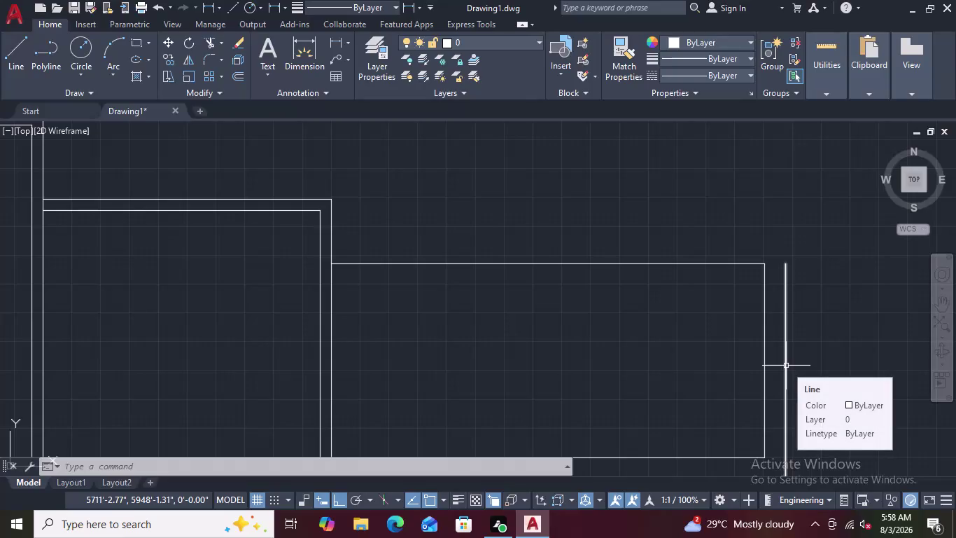
Select the extra vertical line beyond the right outer wall and delete it.
click(787, 365)
scroll(down, 3)
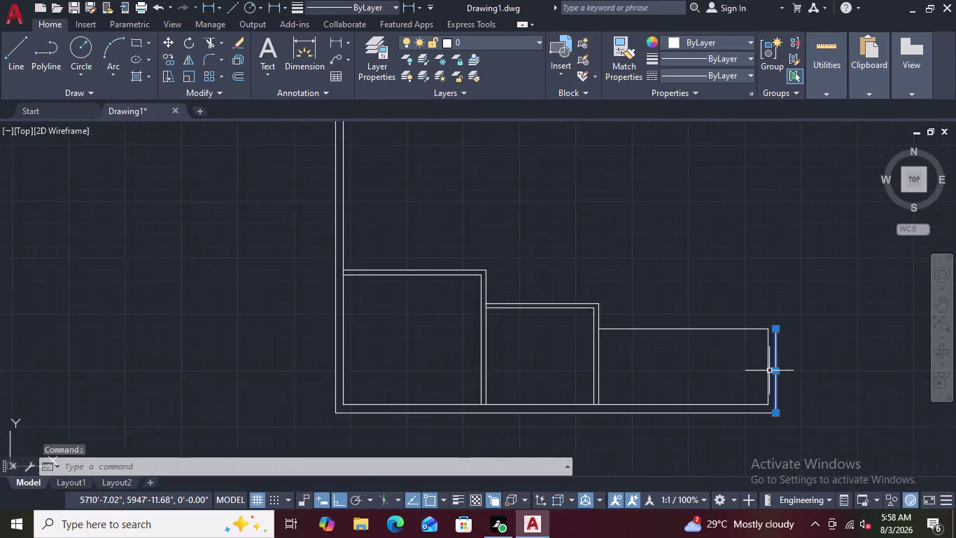
scroll(up, 3)
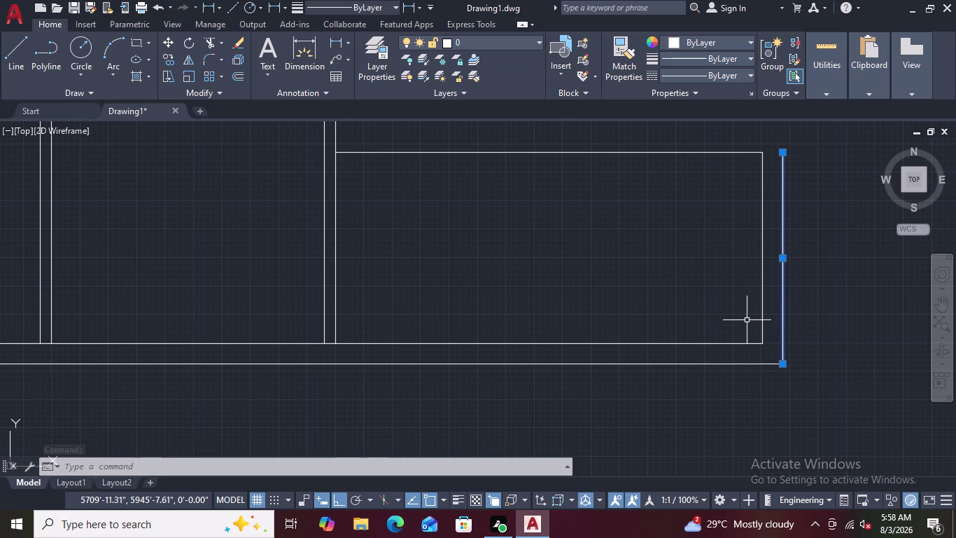
key(Escape)
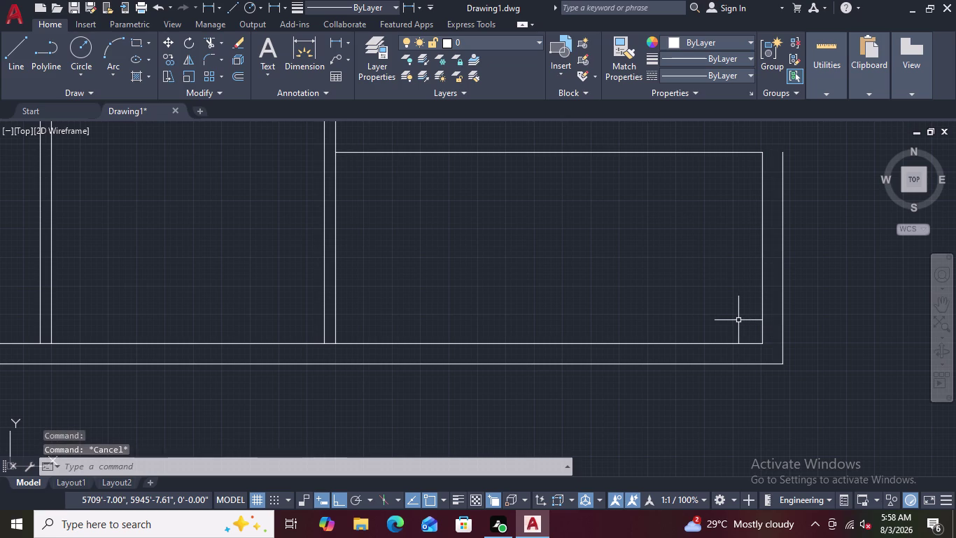
click(784, 318)
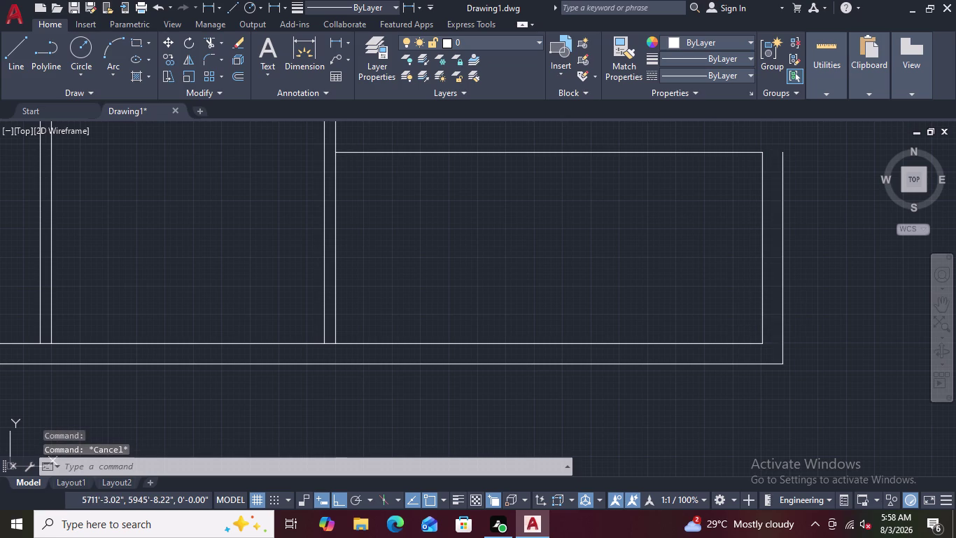
key(Delete)
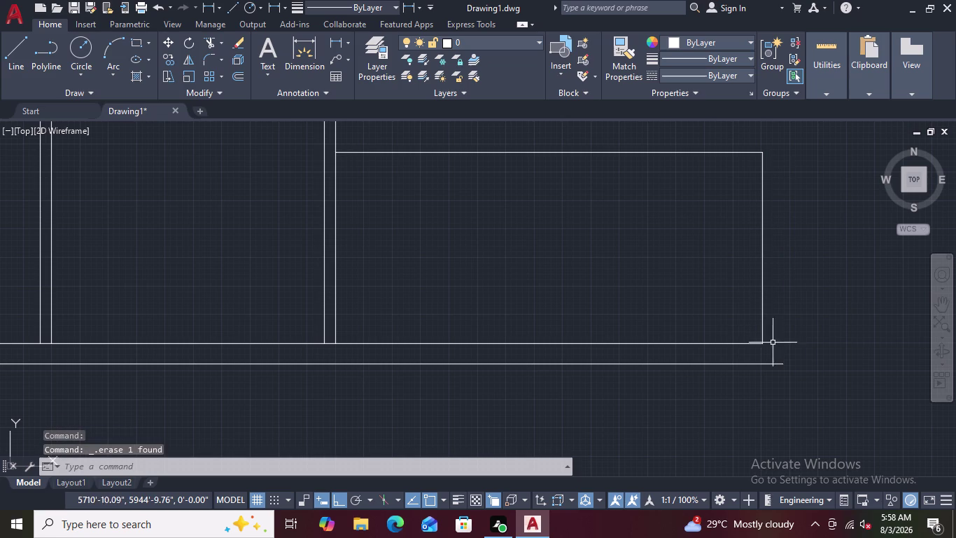